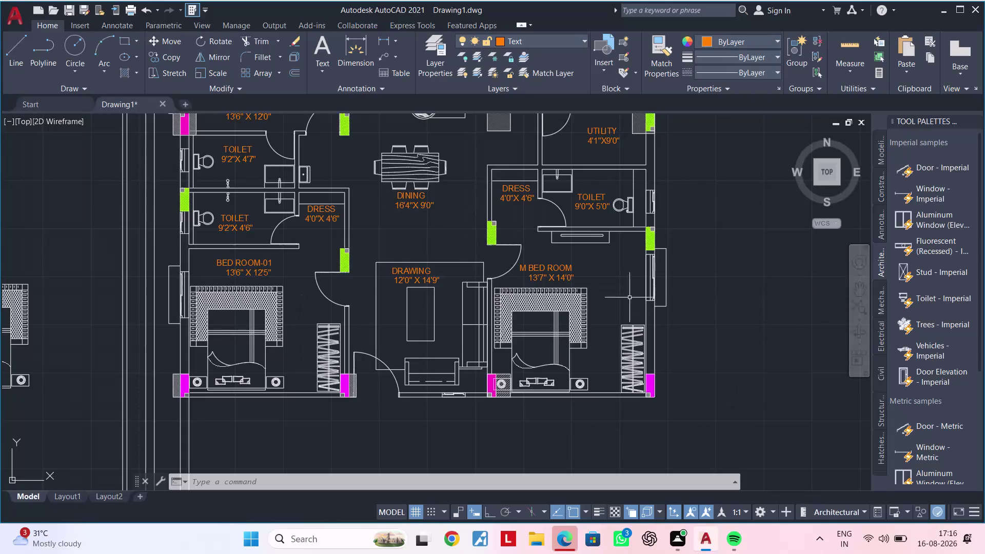
scroll(down, 3)
middle_drag(495, 322, 512, 334)
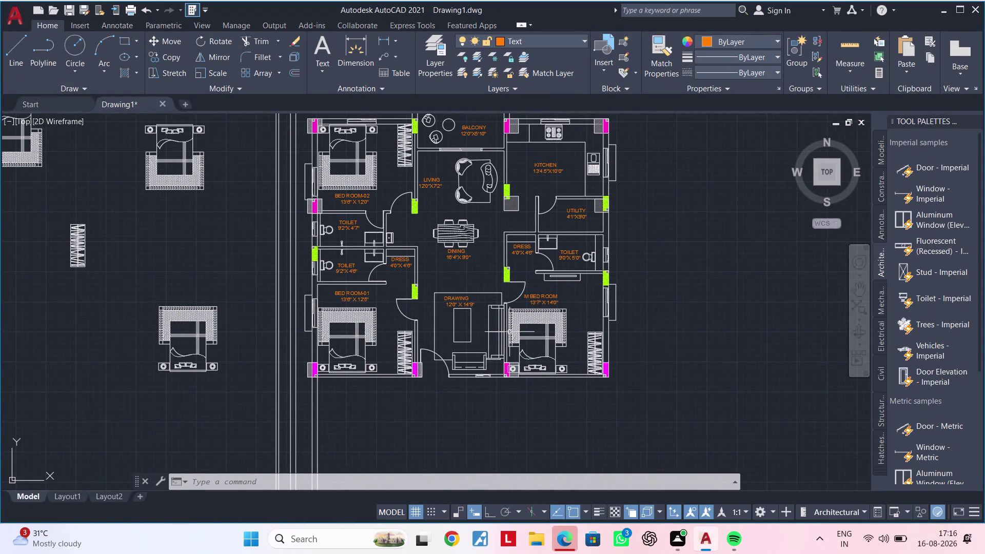
middle_drag(471, 296, 351, 323)
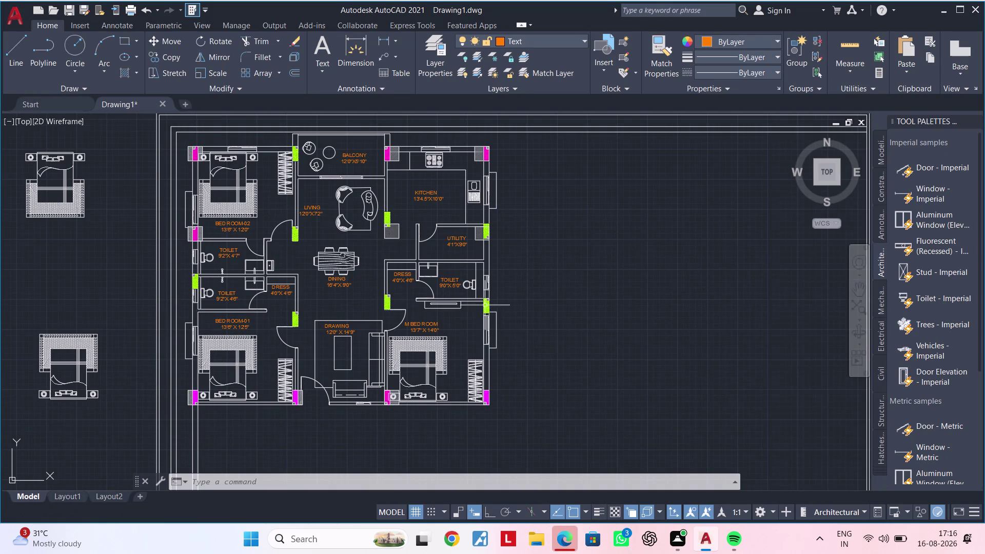
middle_drag(377, 298, 435, 270)
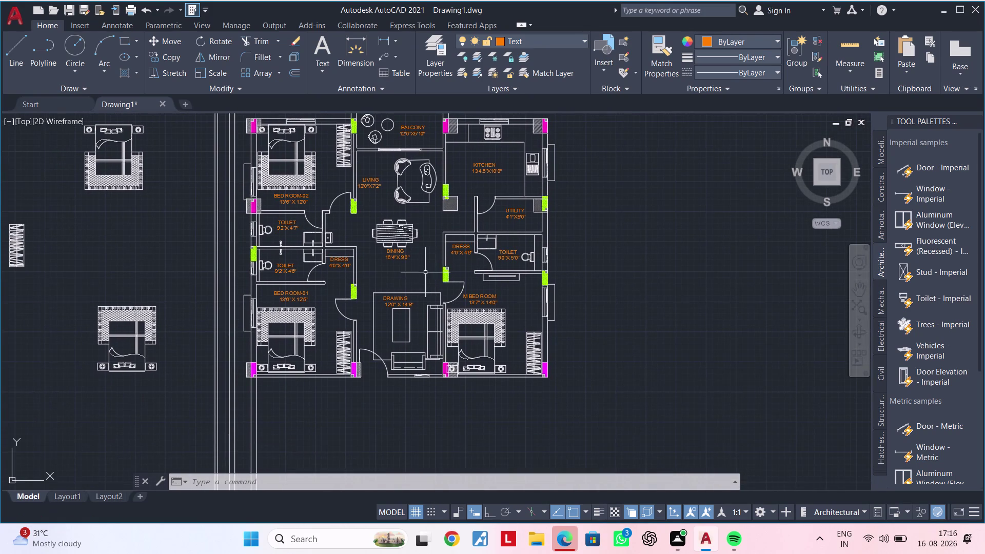
scroll(up, 3)
middle_drag(402, 275, 437, 232)
key(Escape)
key(Escape)
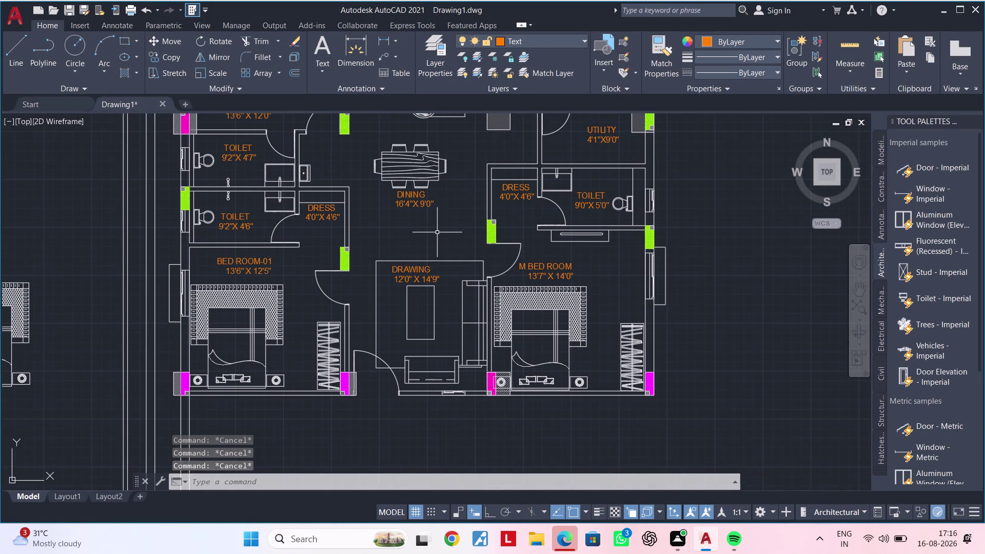